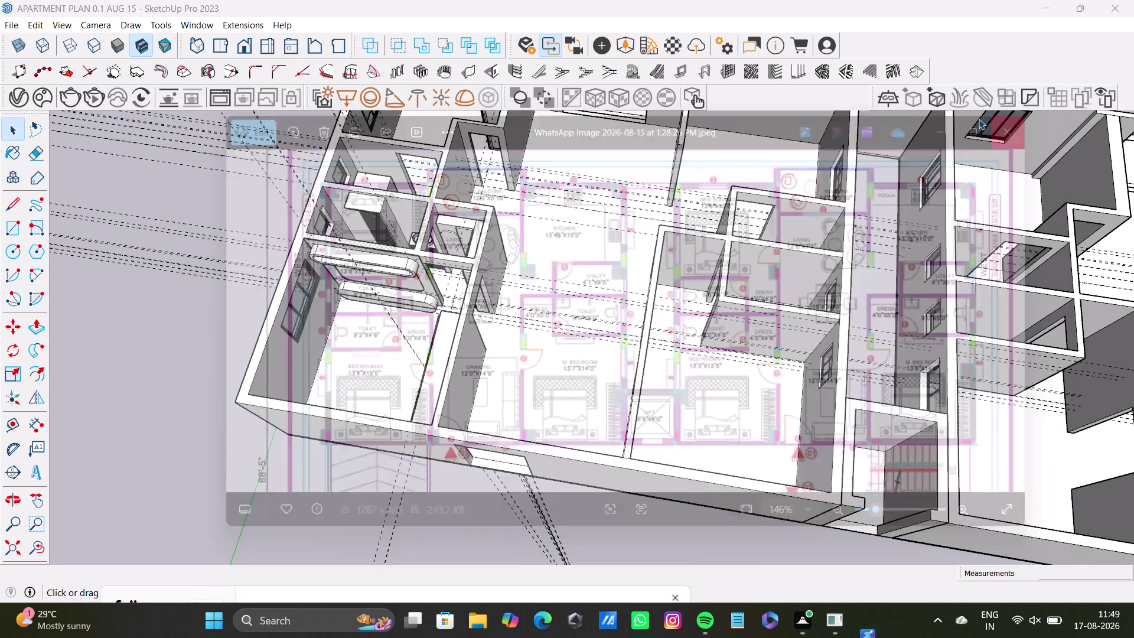
scroll(down, 3)
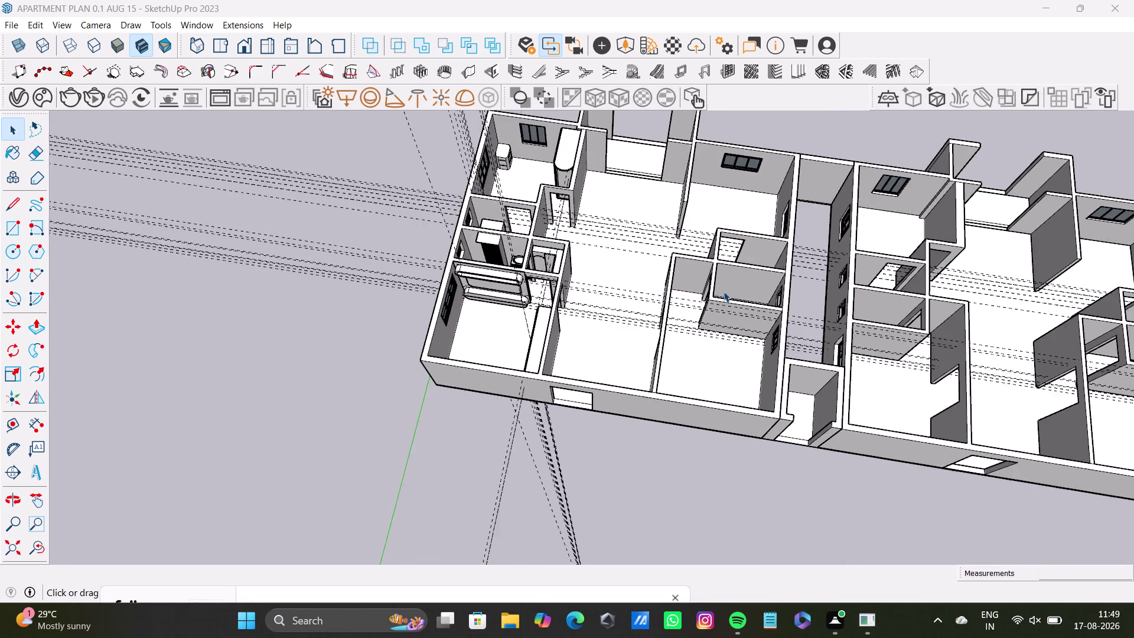
scroll(down, 3)
middle_drag(724, 291, 536, 287)
middle_drag(539, 312, 621, 205)
scroll(up, 3)
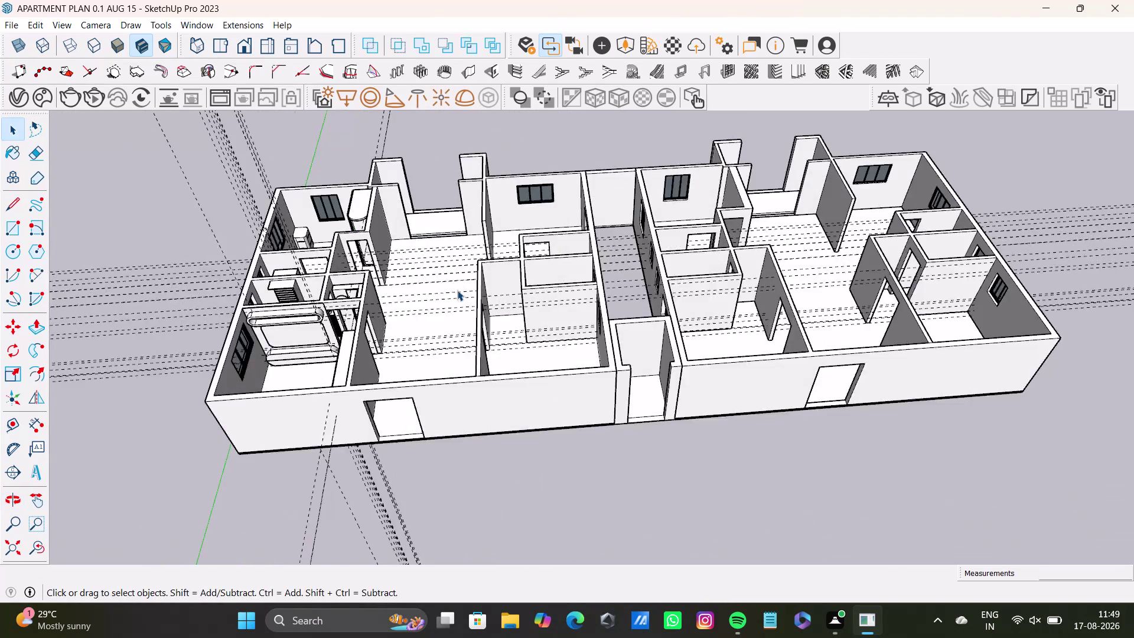
middle_drag(456, 285, 671, 262)
scroll(up, 3)
middle_drag(535, 271, 536, 236)
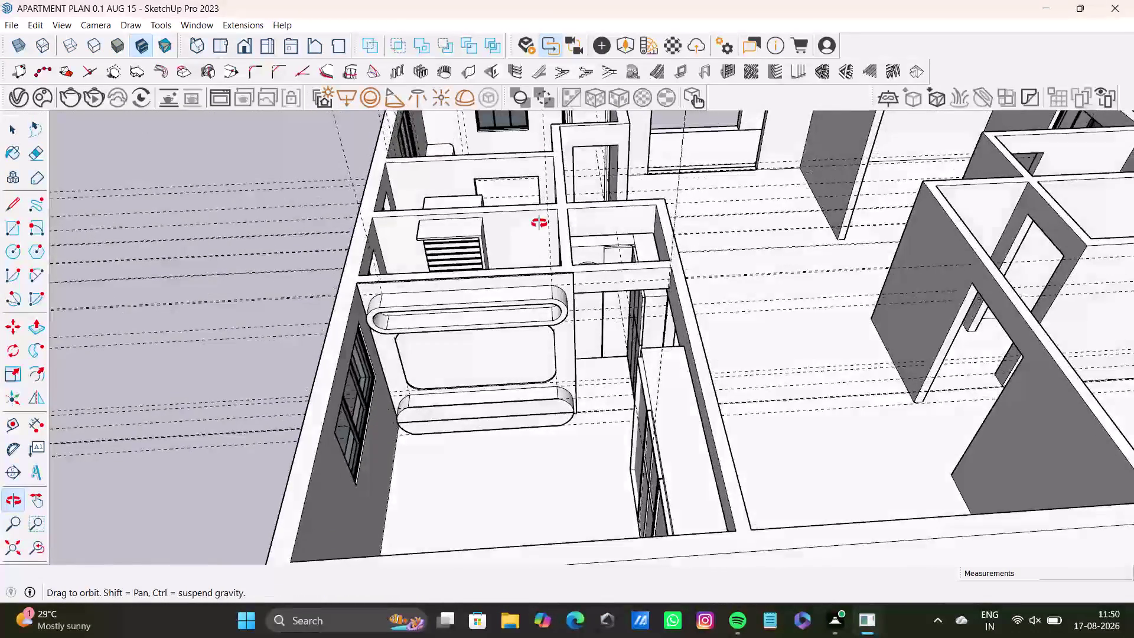
middle_drag(536, 235, 569, 271)
scroll(down, 3)
scroll(up, 3)
scroll(down, 3)
scroll(up, 3)
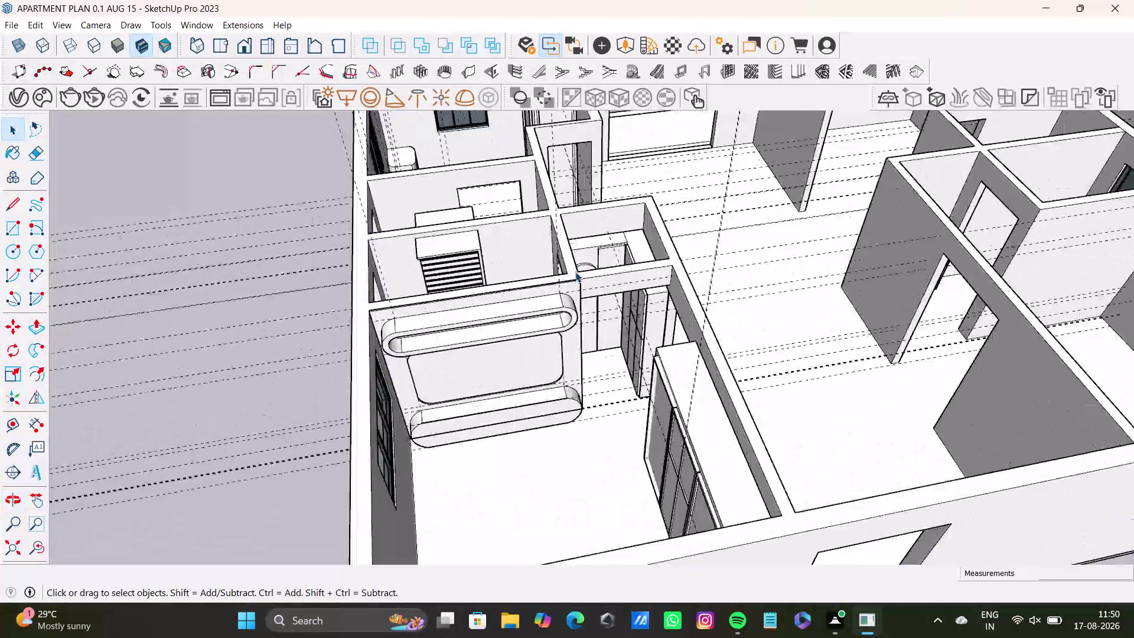
scroll(up, 3)
middle_drag(572, 290, 740, 287)
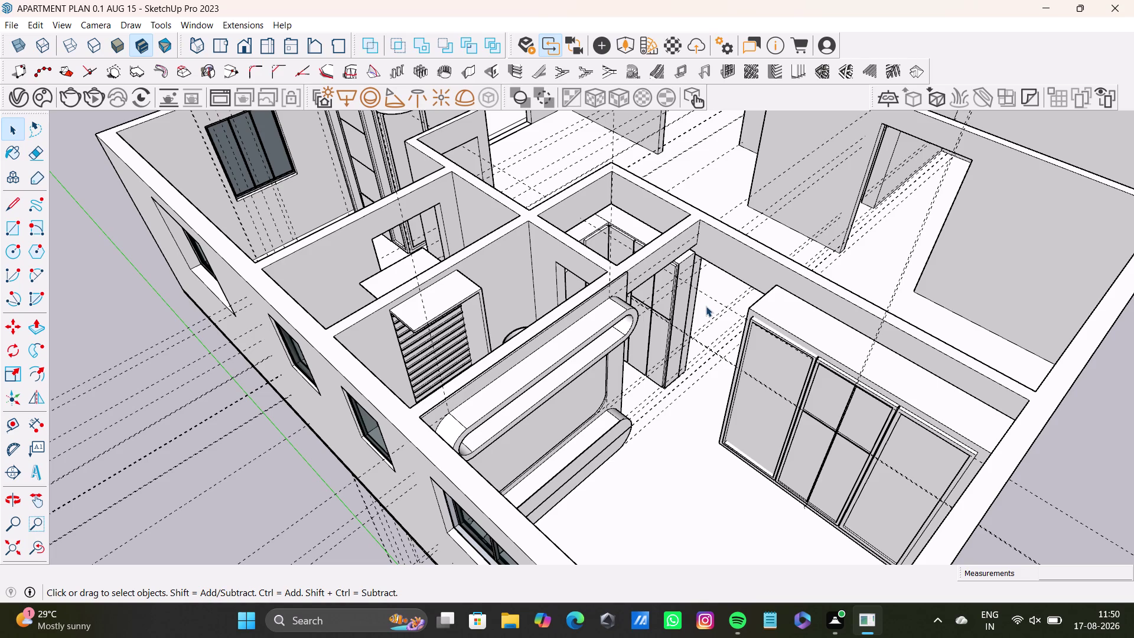
middle_drag(871, 315, 675, 372)
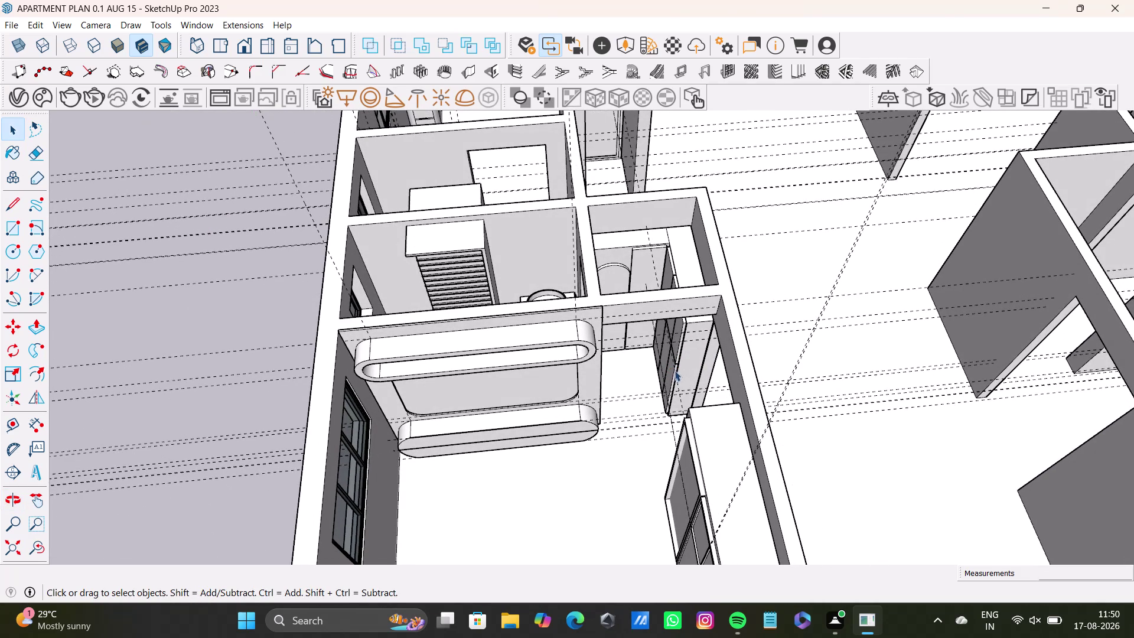
scroll(down, 3)
middle_drag(537, 344, 558, 461)
middle_drag(579, 430, 602, 527)
scroll(up, 3)
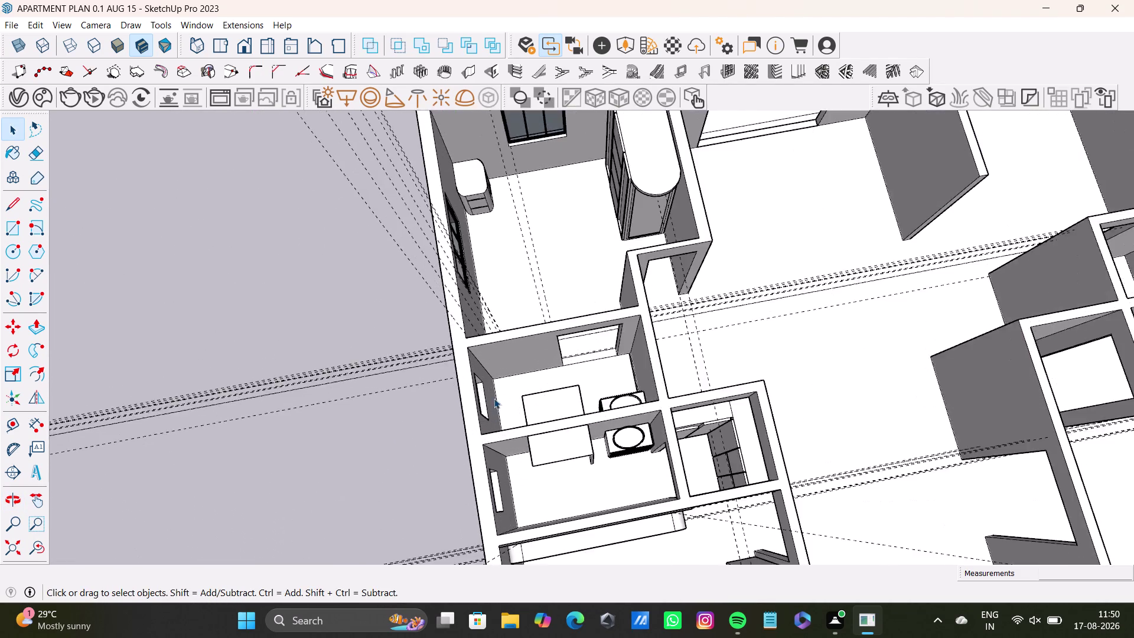
scroll(up, 3)
middle_drag(575, 427, 667, 277)
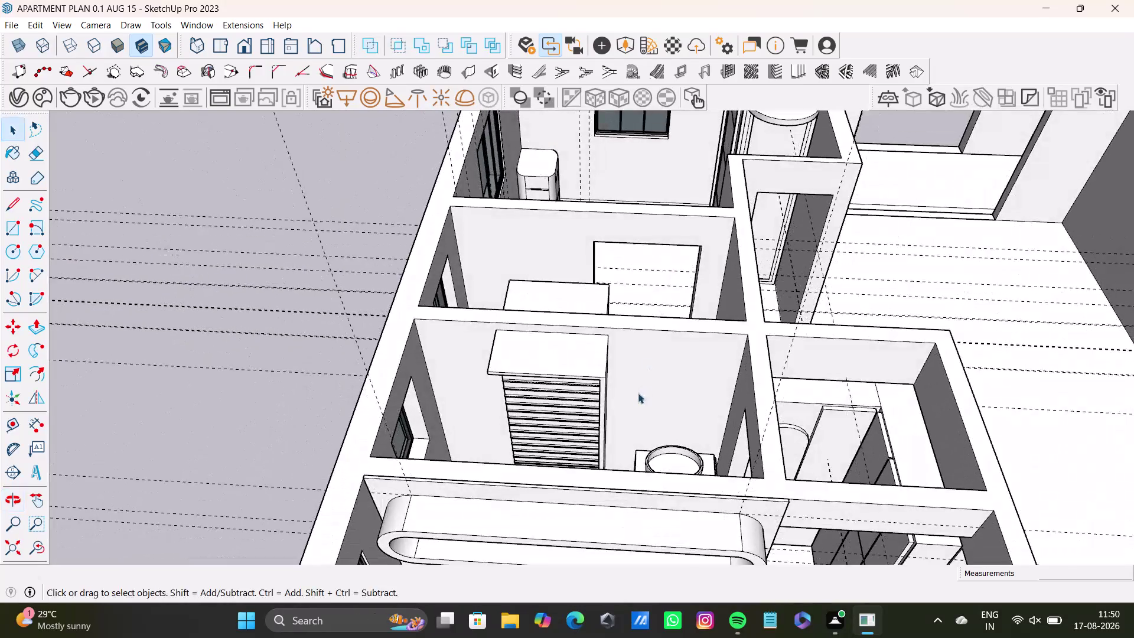
middle_drag(638, 390, 828, 305)
middle_drag(557, 347, 802, 390)
middle_drag(689, 360, 704, 515)
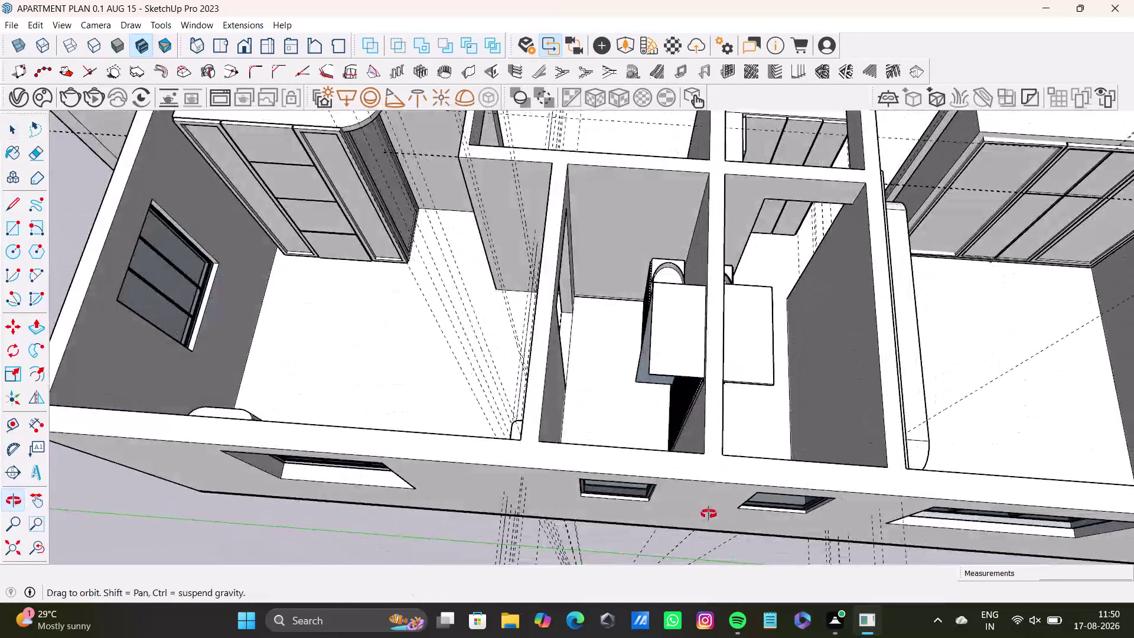
middle_drag(704, 515, 899, 395)
scroll(up, 3)
middle_drag(665, 281, 663, 394)
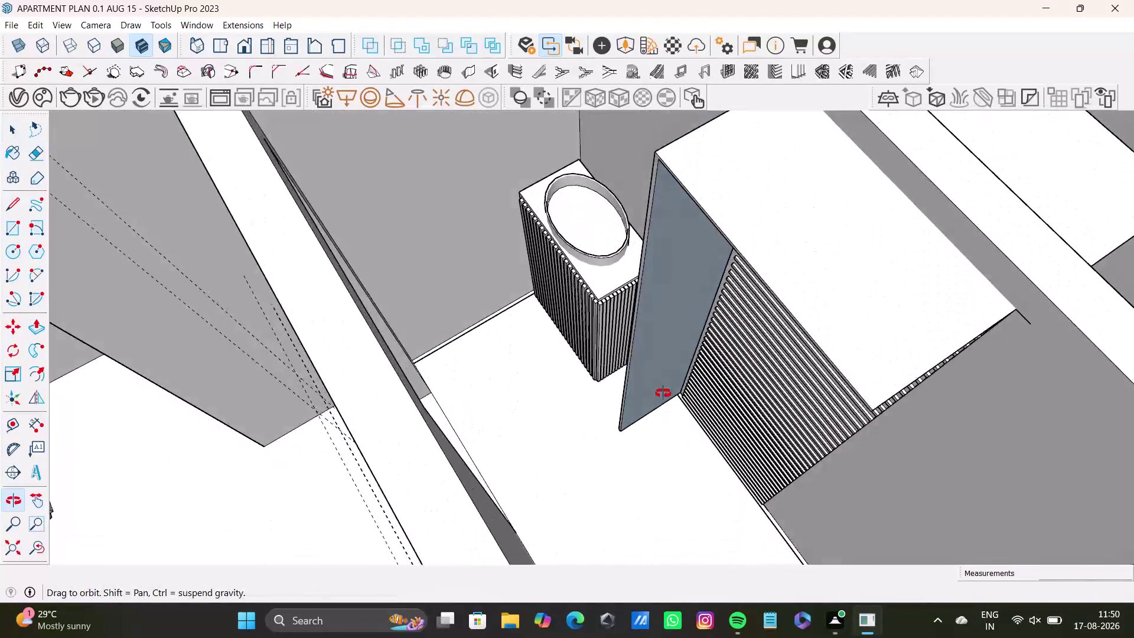
middle_drag(663, 393, 681, 348)
scroll(down, 3)
middle_drag(648, 353, 747, 276)
middle_drag(604, 386, 785, 350)
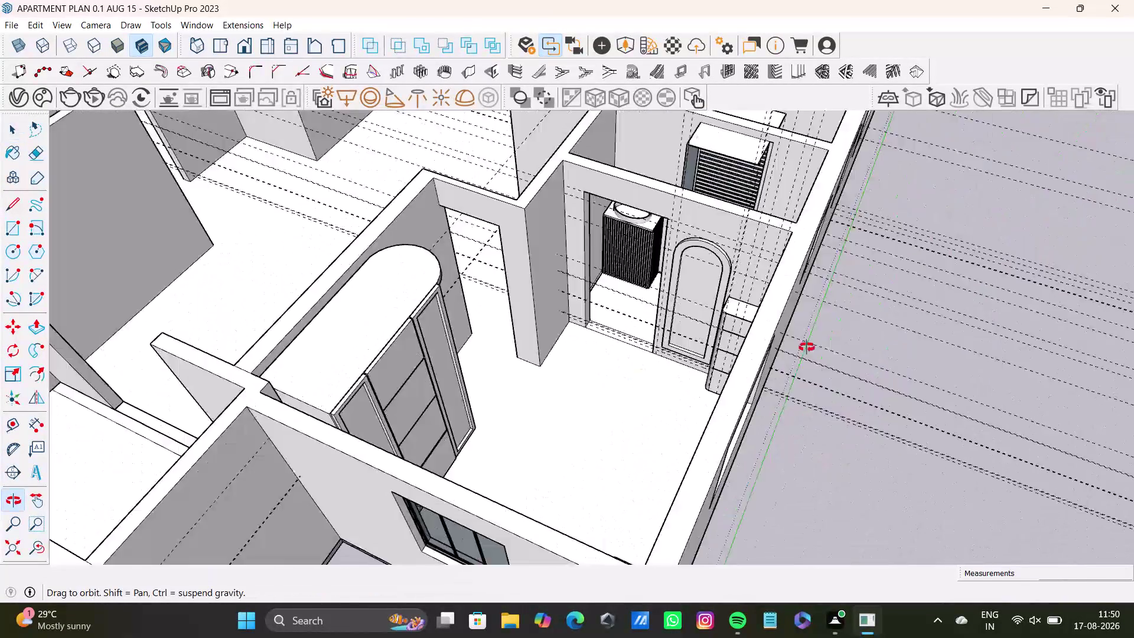
middle_drag(784, 350, 824, 355)
middle_drag(690, 356, 800, 366)
middle_drag(742, 409, 343, 425)
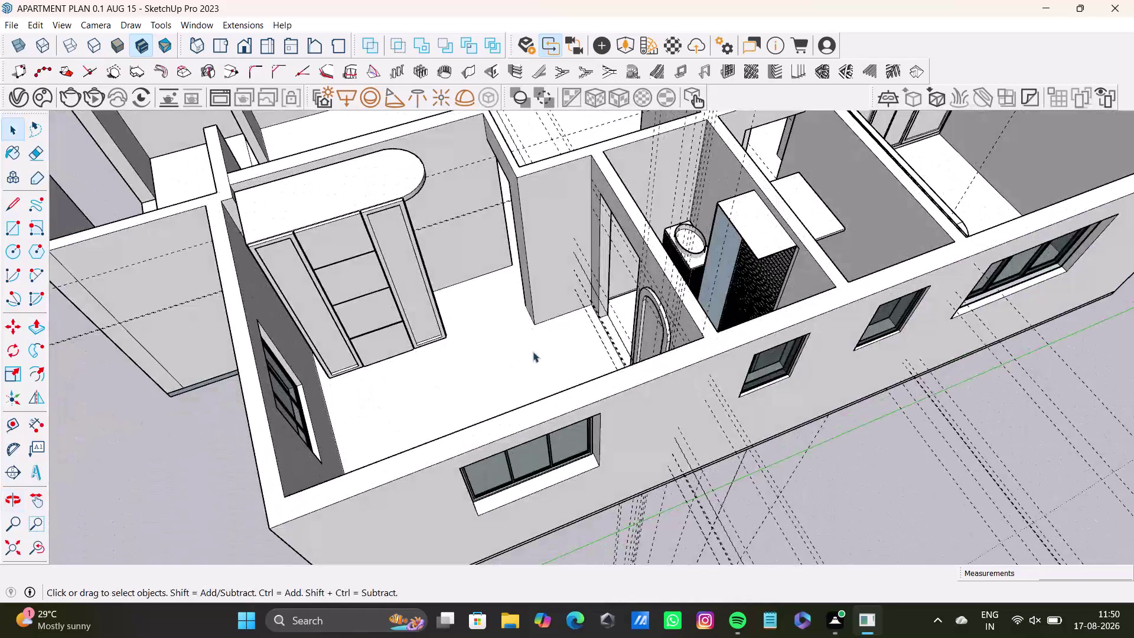
middle_drag(529, 374, 310, 352)
scroll(down, 3)
middle_drag(554, 319, 532, 372)
scroll(up, 3)
middle_drag(614, 363, 436, 373)
scroll(up, 3)
middle_drag(506, 299, 421, 310)
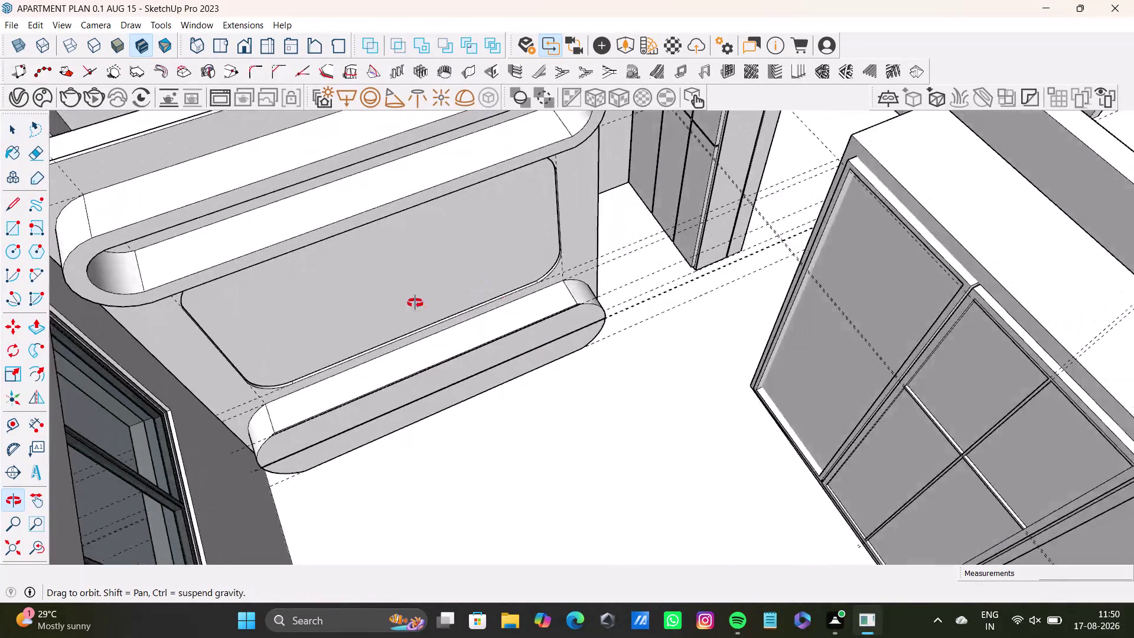
middle_drag(422, 310, 405, 244)
scroll(down, 3)
middle_drag(499, 327, 499, 407)
middle_drag(527, 393, 431, 389)
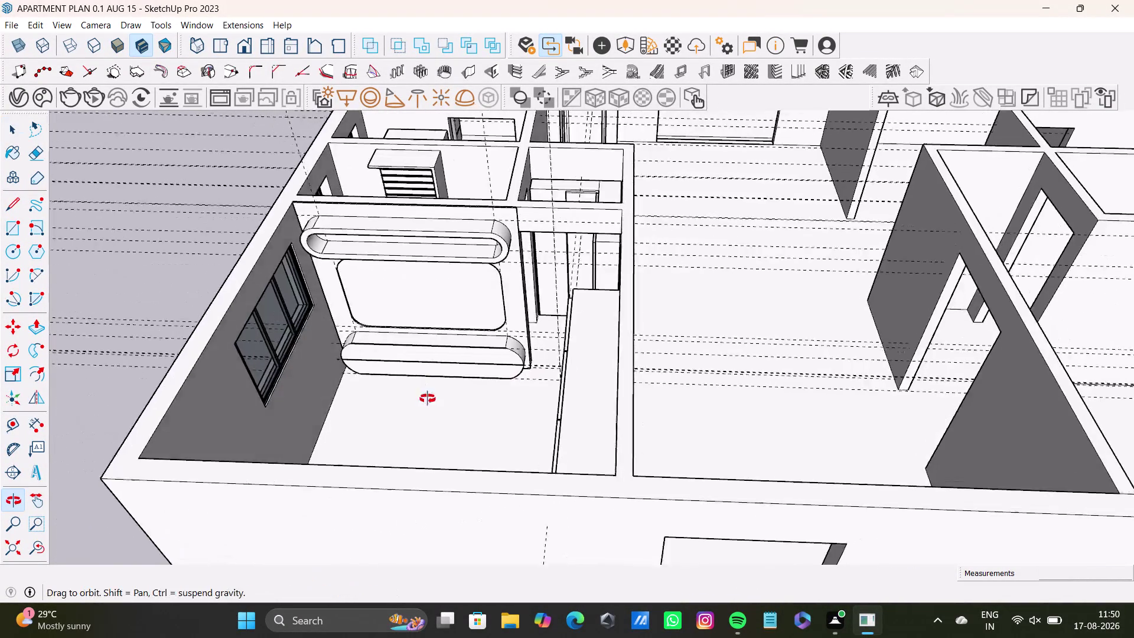
middle_drag(431, 390, 422, 460)
scroll(down, 3)
middle_drag(471, 391, 297, 364)
middle_drag(467, 379, 479, 459)
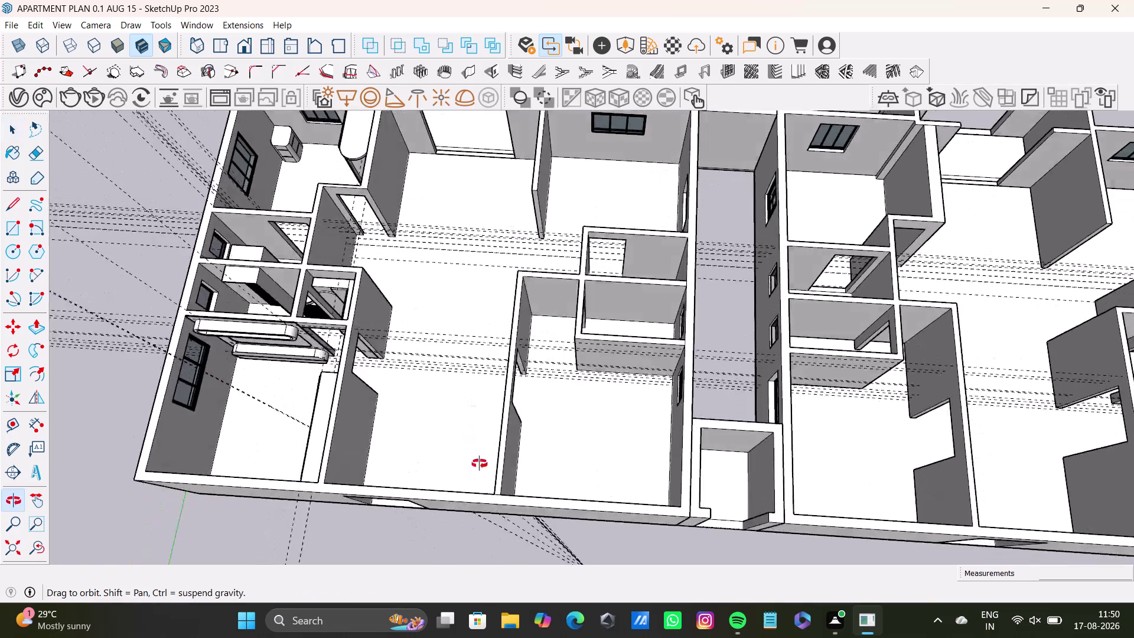
middle_drag(479, 458, 505, 424)
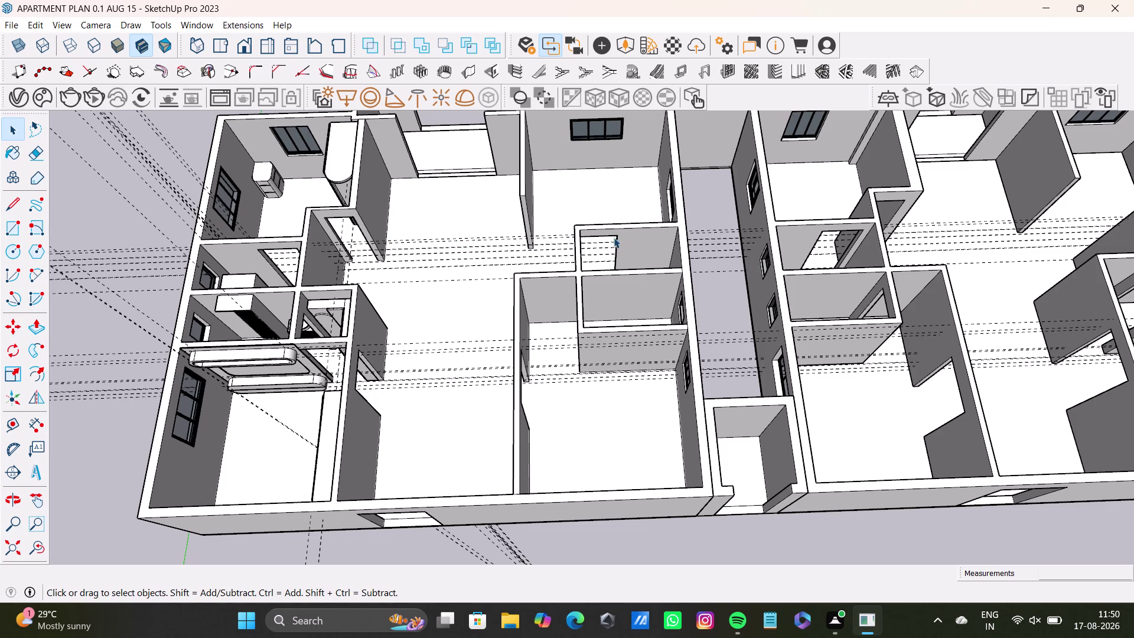
scroll(up, 3)
middle_drag(611, 354, 611, 261)
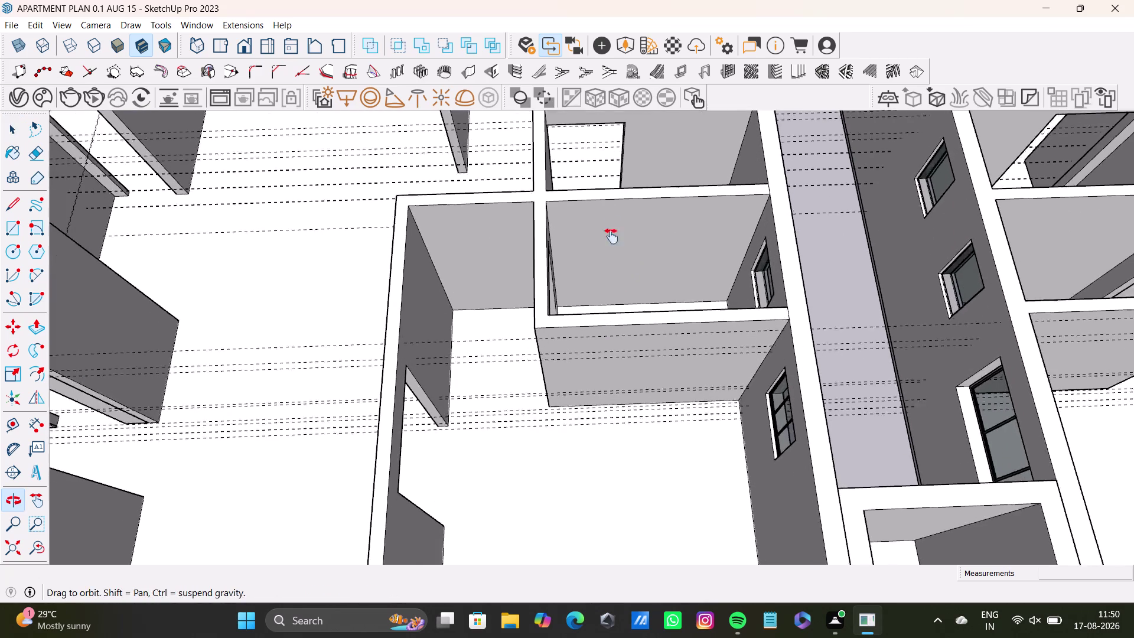
middle_drag(611, 261, 611, 215)
middle_drag(616, 297, 775, 286)
middle_drag(699, 402, 489, 295)
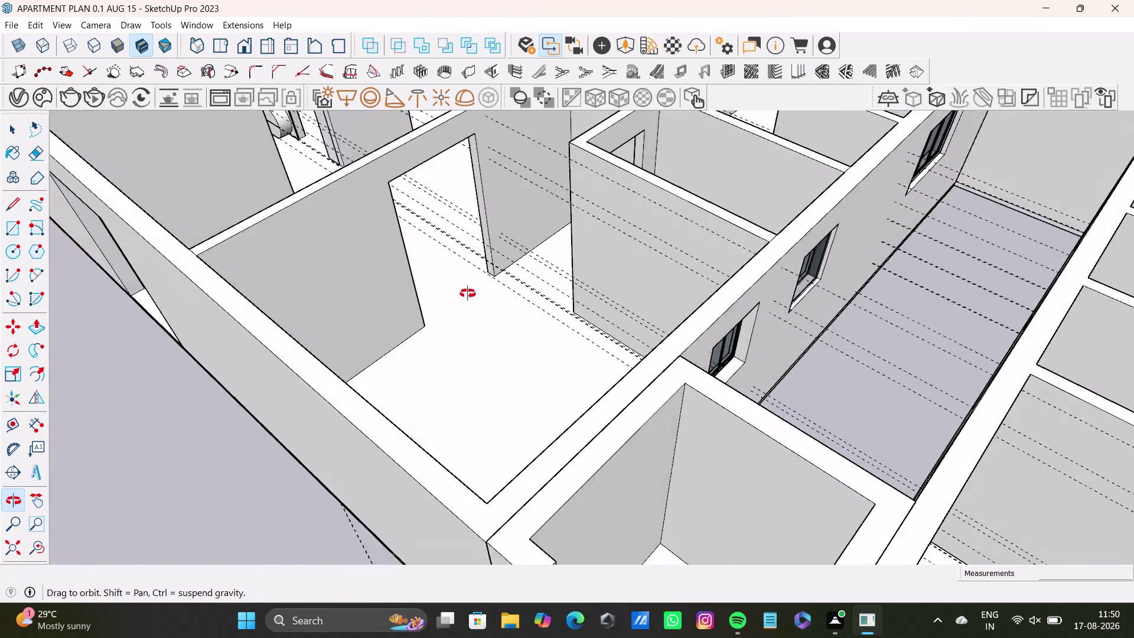
middle_drag(489, 294, 394, 396)
middle_drag(508, 342, 759, 306)
middle_drag(617, 334, 619, 440)
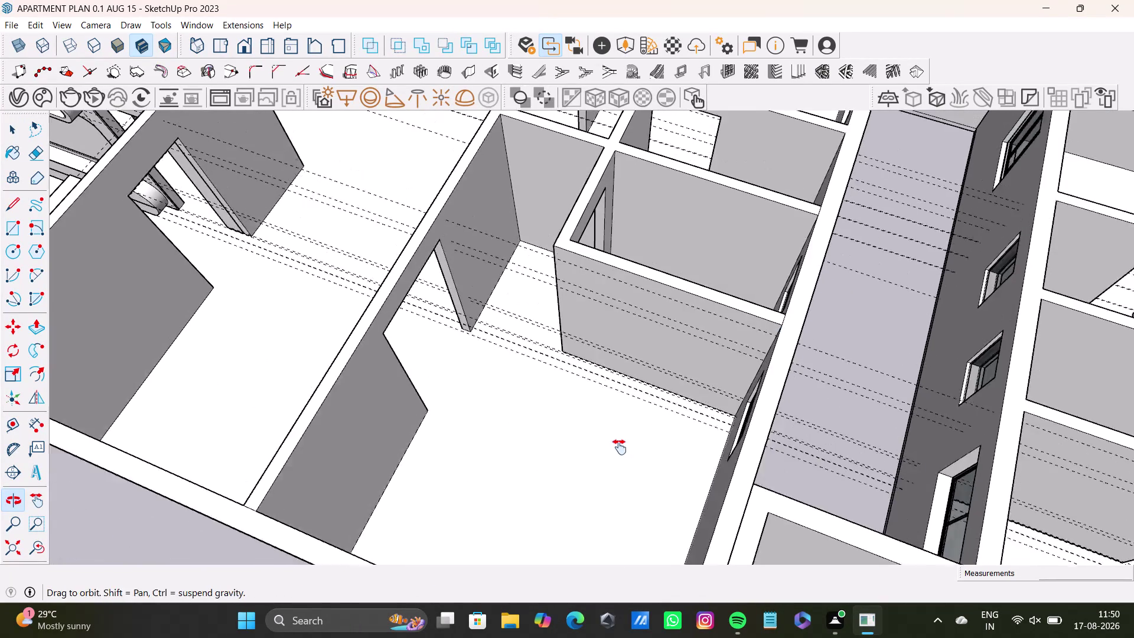
middle_drag(619, 439, 620, 448)
scroll(down, 3)
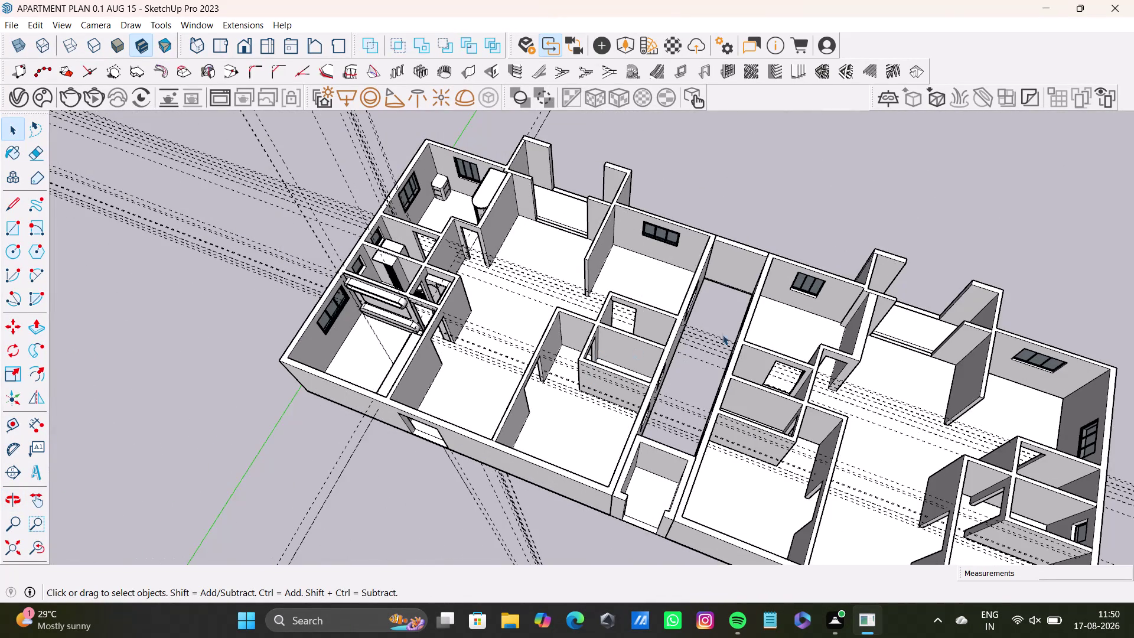